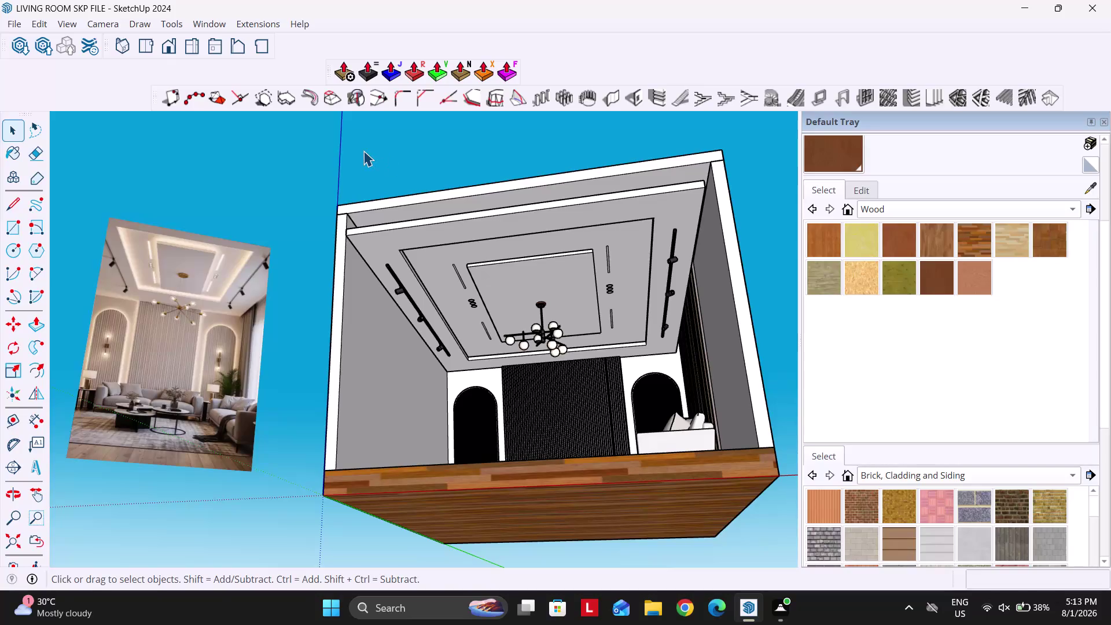
key(ctrl+s)
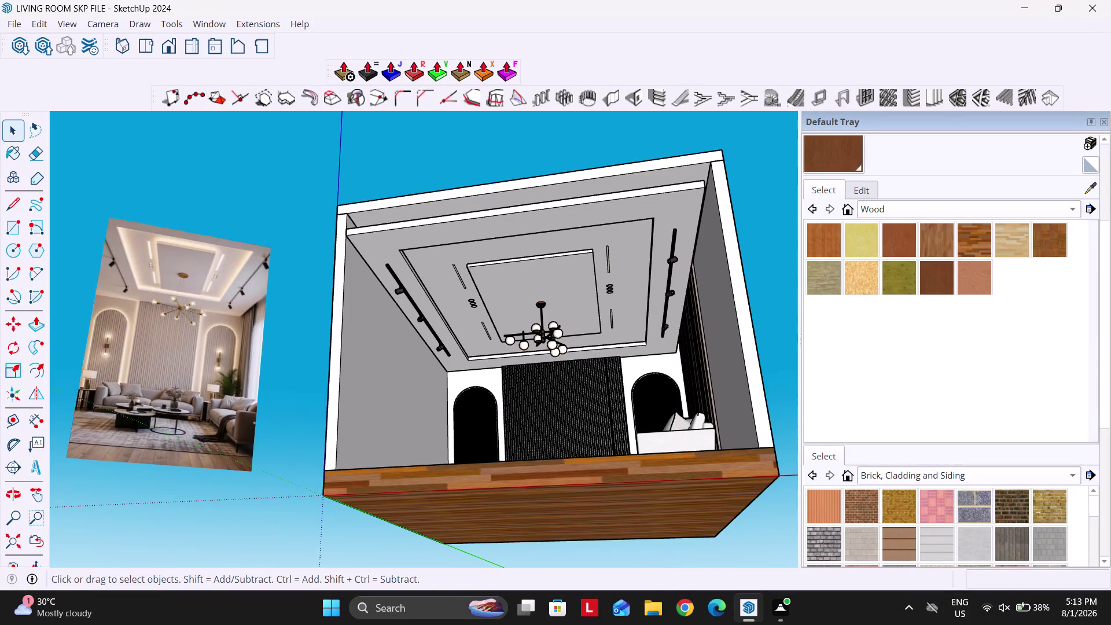